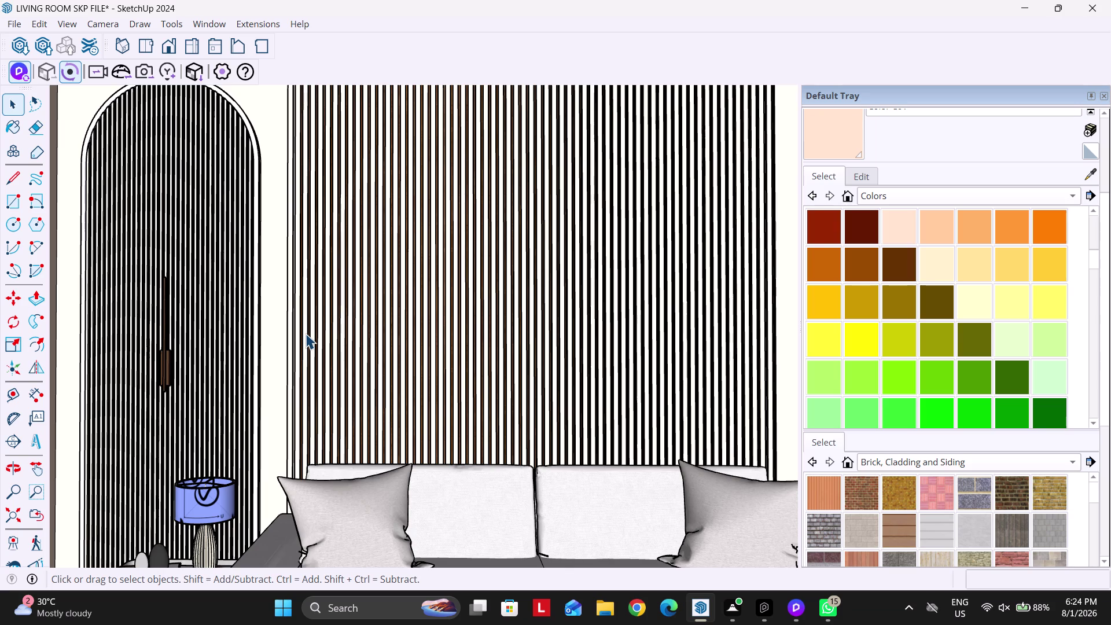
Zoom out and pan to frame the furnished living room model beside its reference image.
scroll(down, 3)
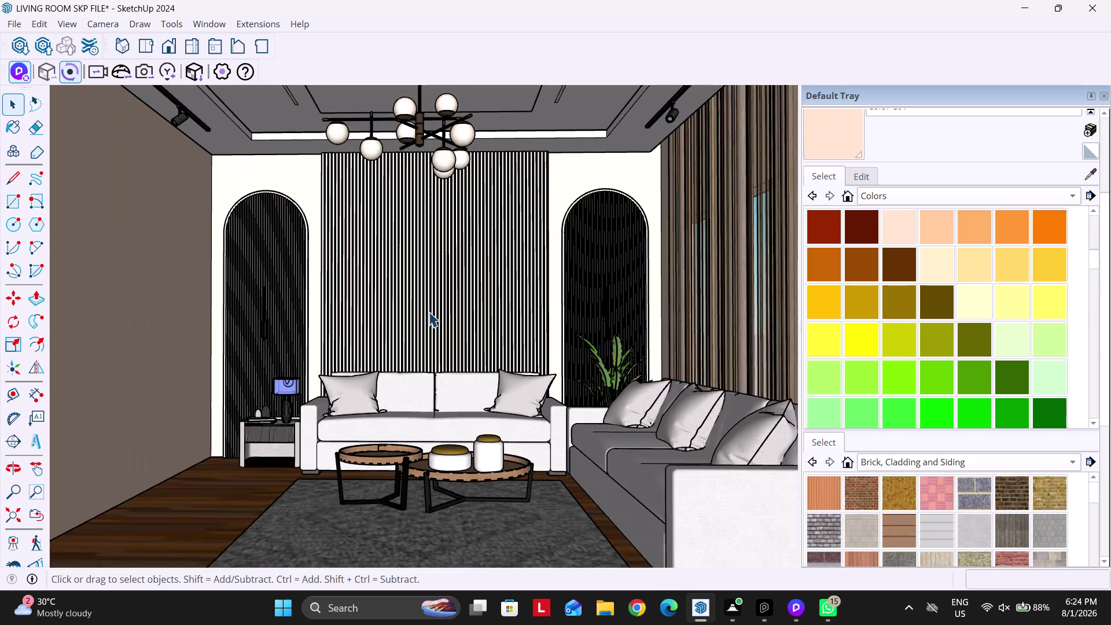
scroll(down, 3)
middle_drag(427, 312, 446, 313)
scroll(down, 3)
click(273, 276)
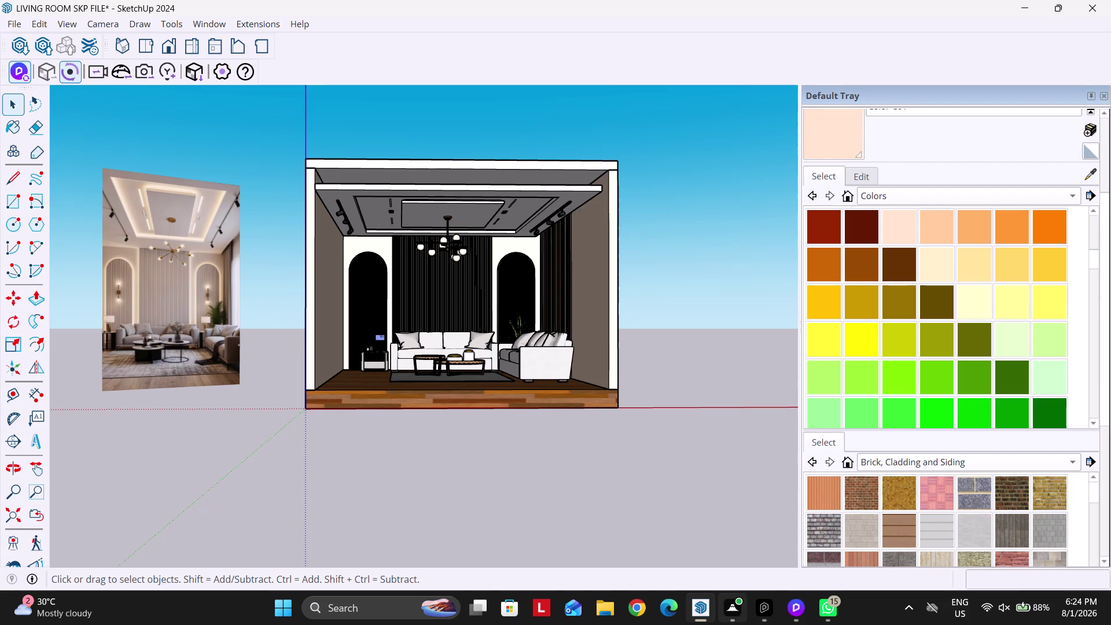